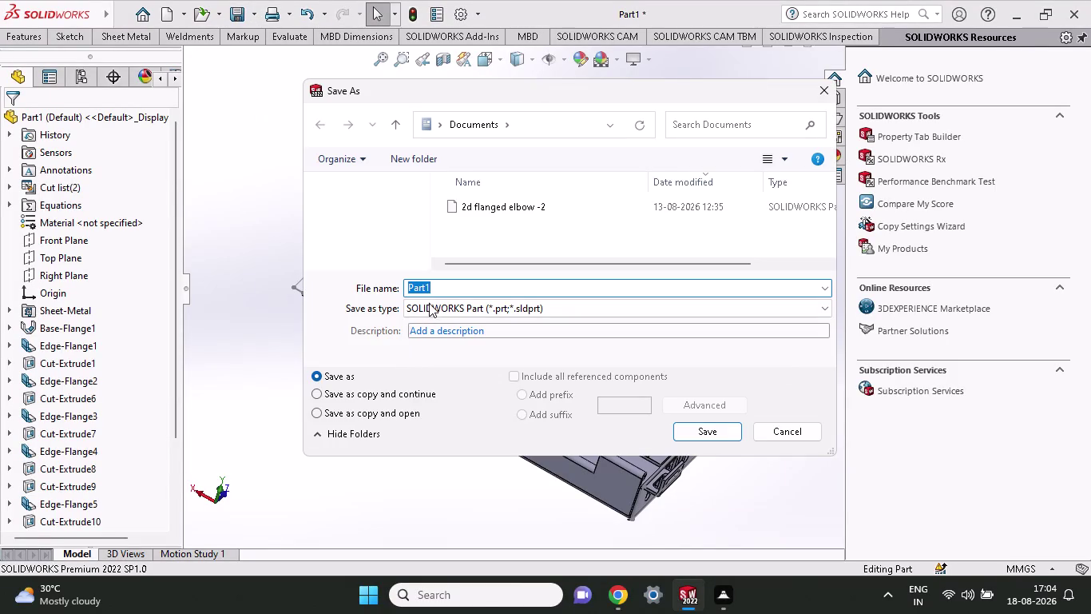
Replace the default Part1 name with 'sheet metal ex-3 final' and save as a SOLIDWORKS Part.
key(BackSpace)
text(s)
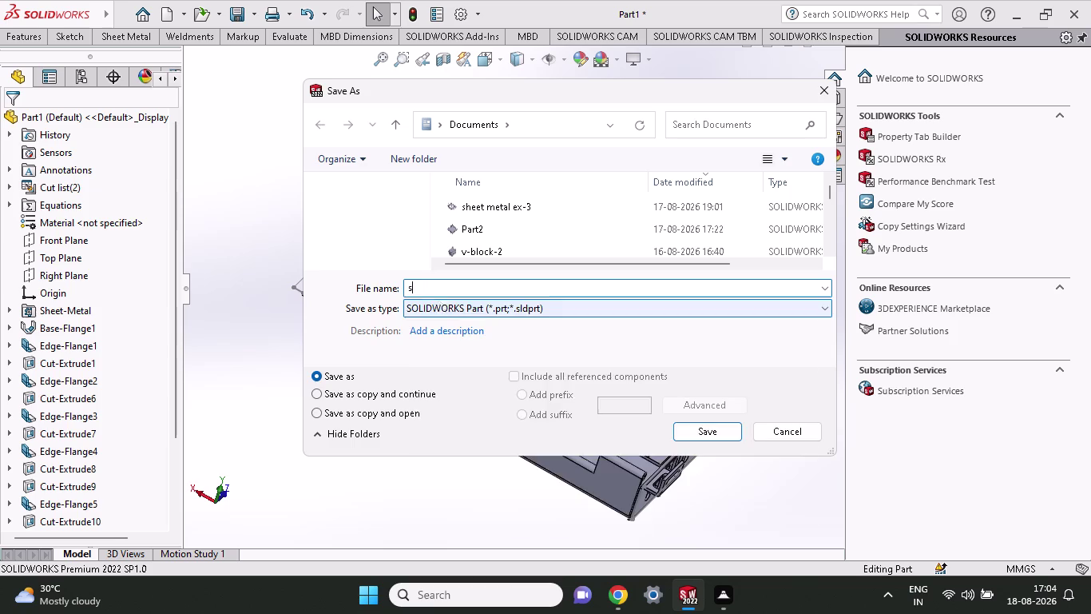
text(h)
click(440, 301)
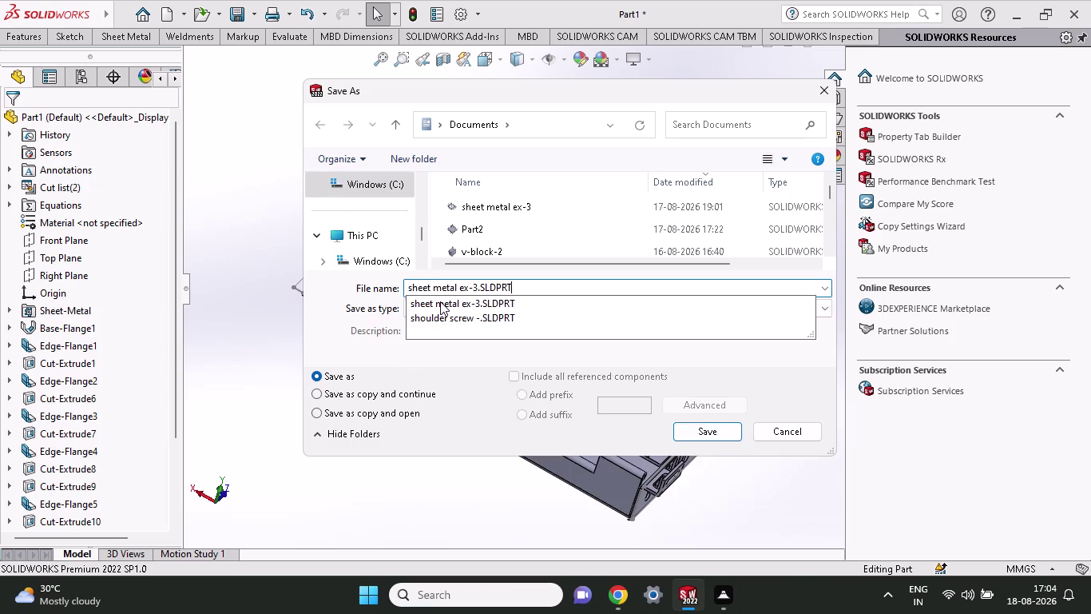
click(520, 292)
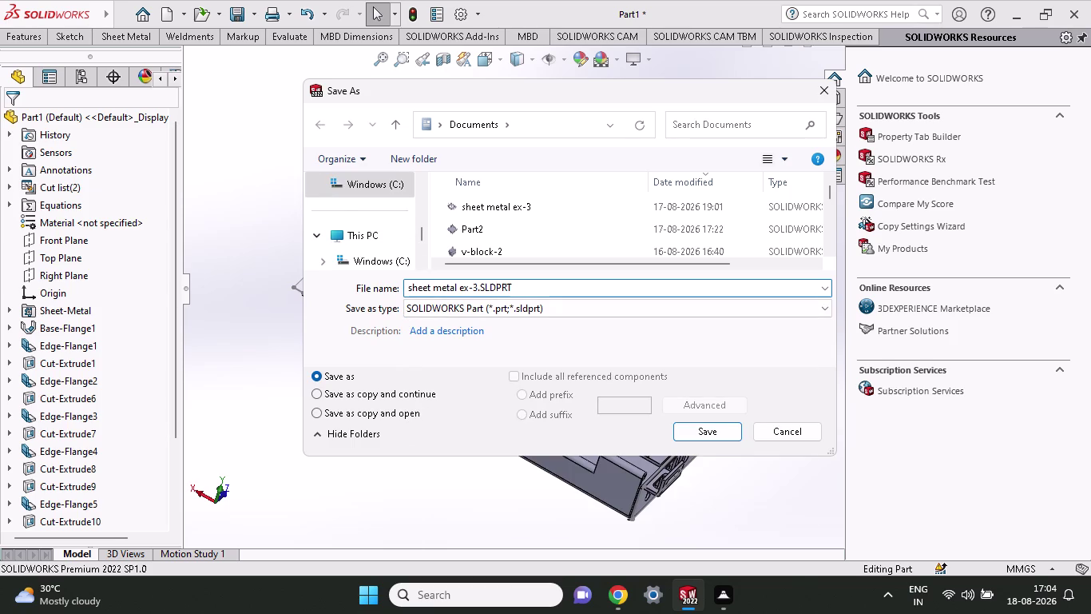
click(476, 291)
key(space)
text(f)
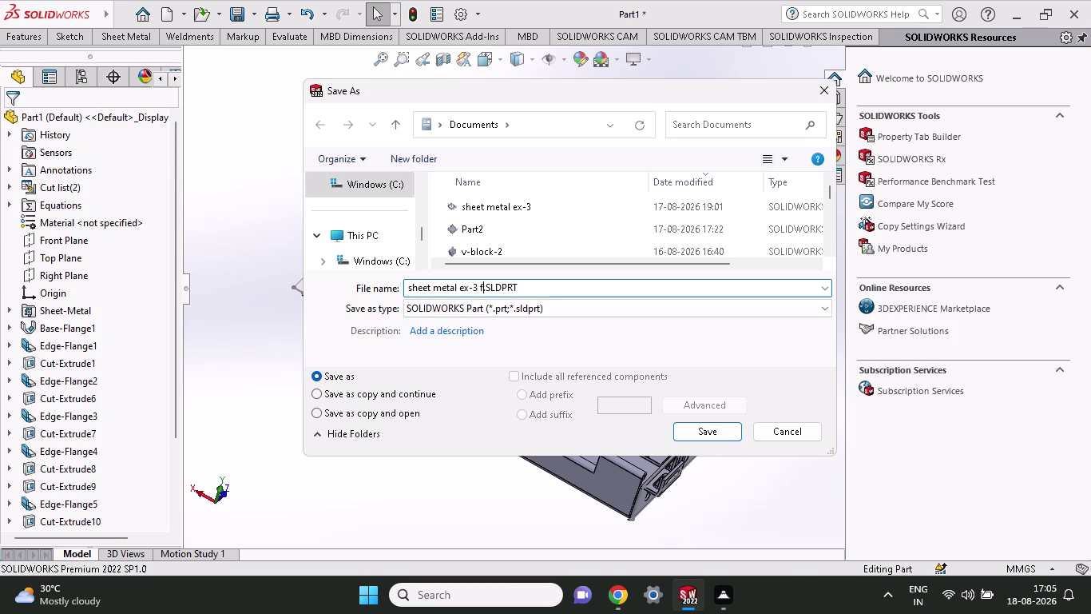
text(inal)
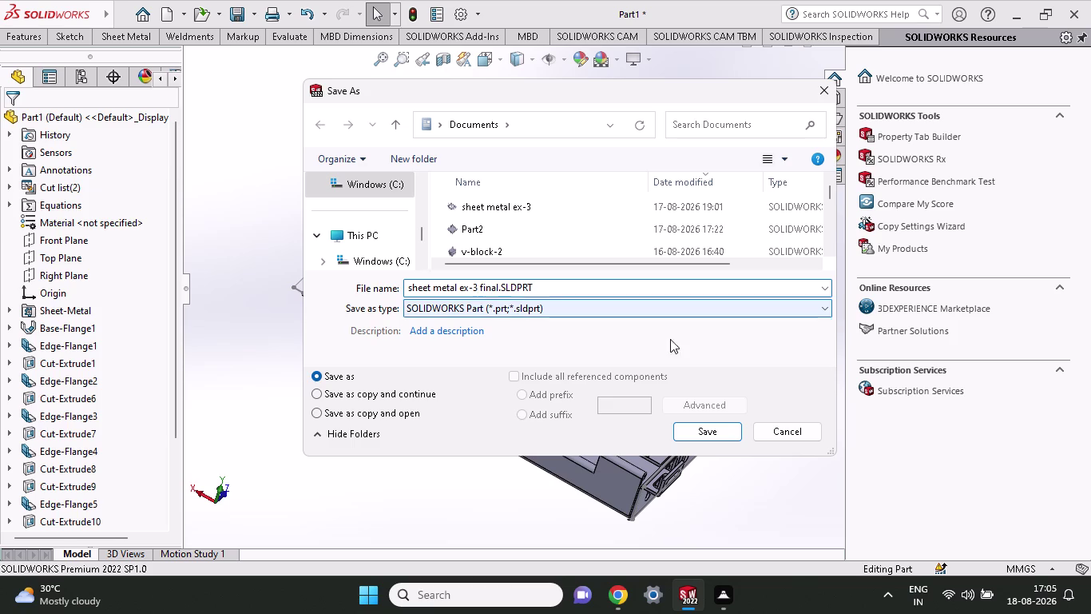
click(696, 430)
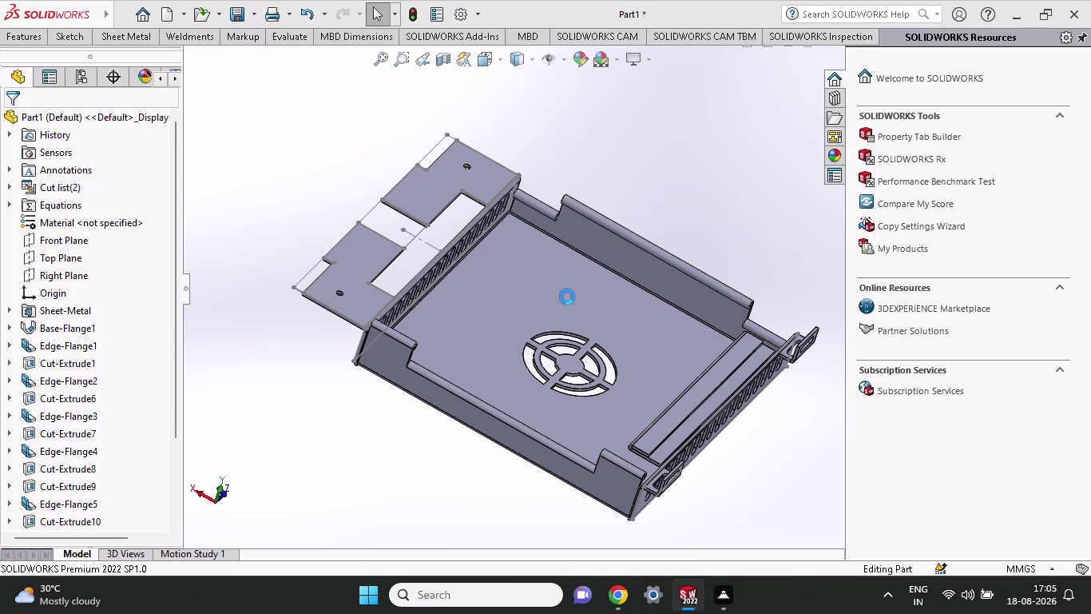
Save a copy of the tray as Adobe Portable Document Format (*.pdf) under the same name.
click(254, 16)
click(268, 58)
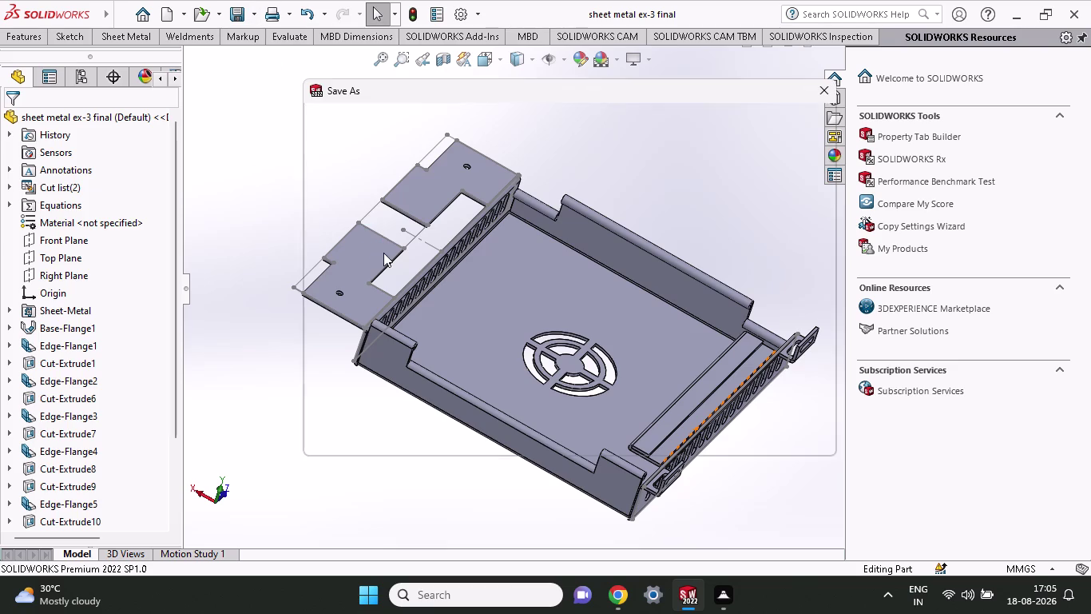
click(525, 305)
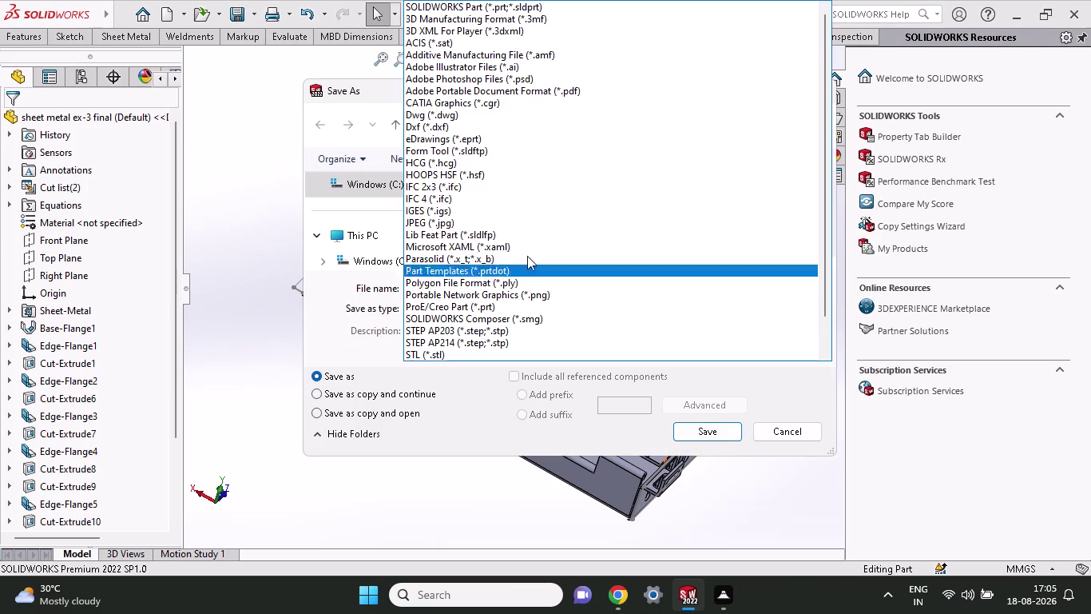
click(588, 94)
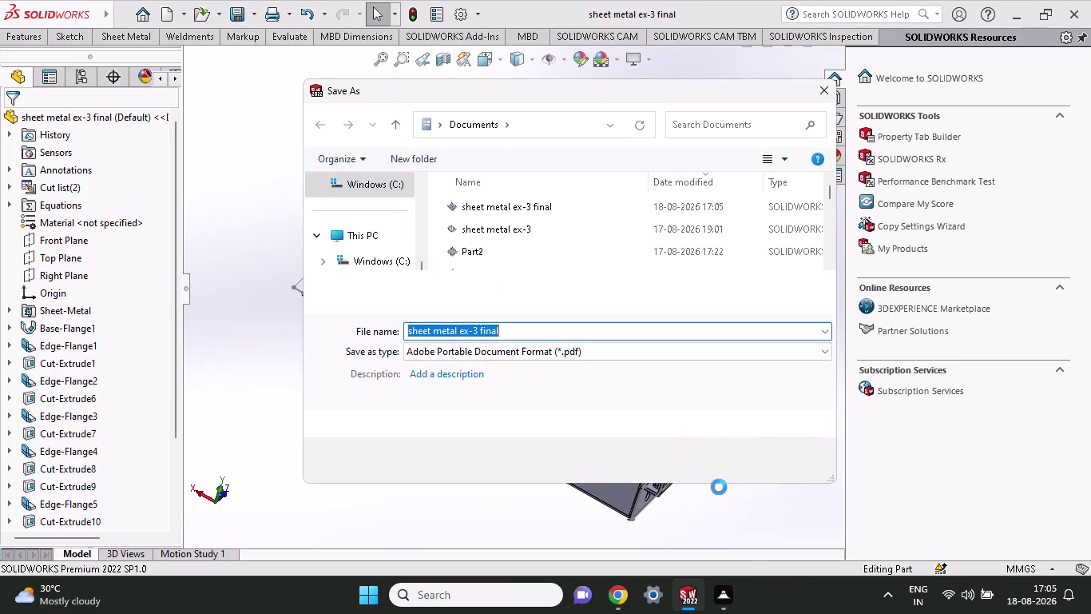
click(721, 481)
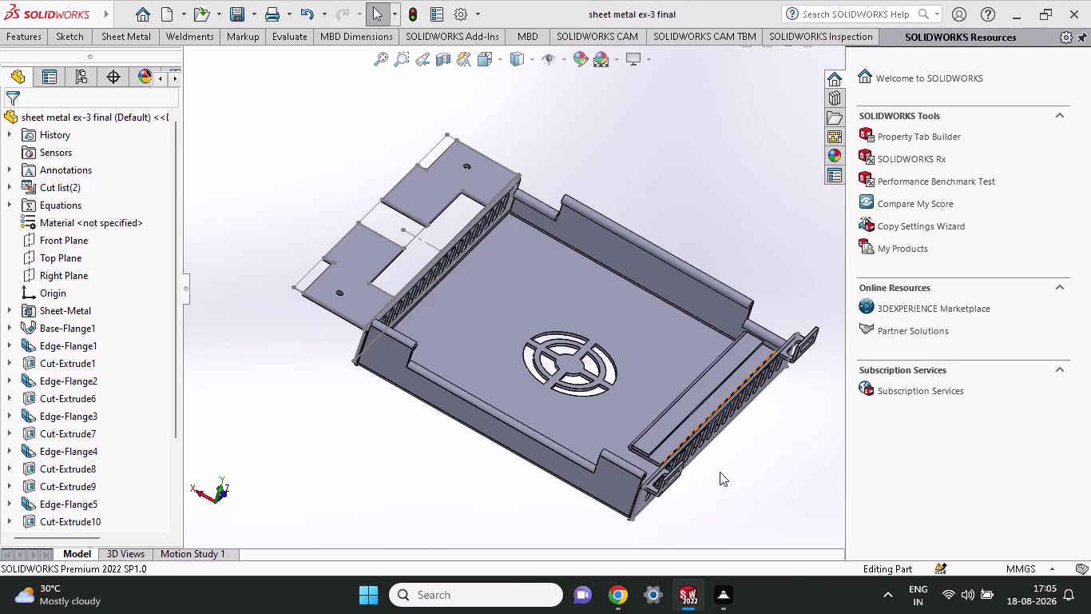